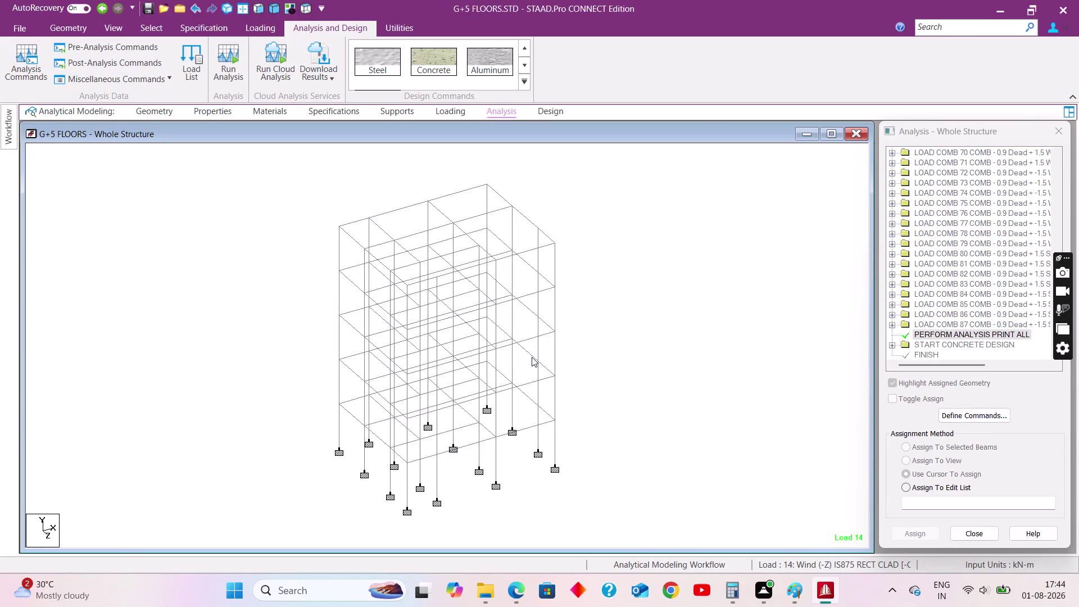
Display beam 83's IS-456 design: 3#20 top bars, 3#12 bottom bars, #8 links.
double_click(532, 357)
click(603, 150)
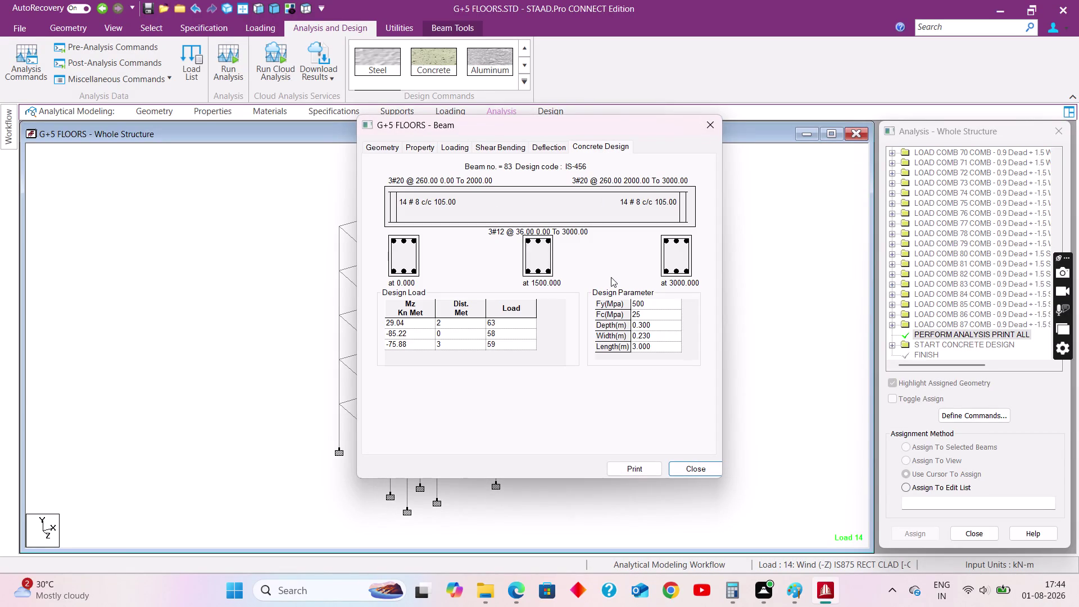